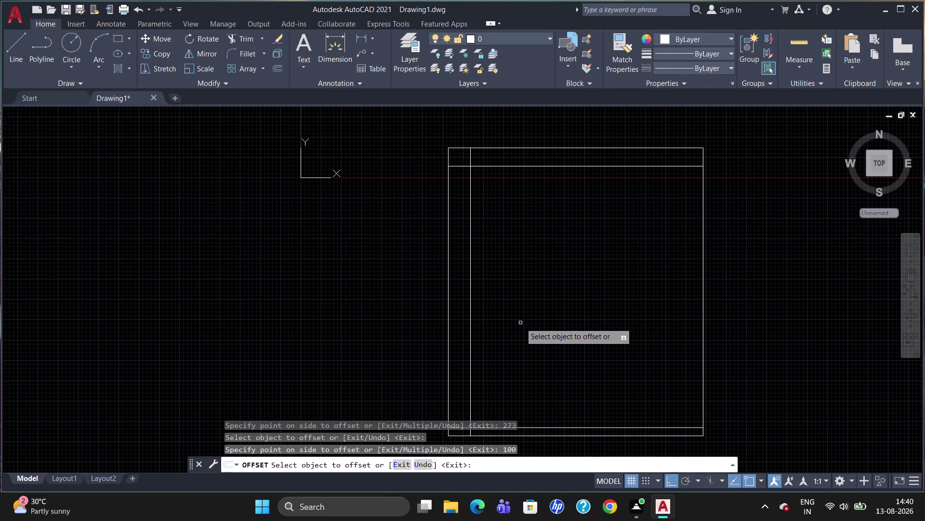
Finish the OFFSET command, keeping the offset lines inside the rectangle's top, left and bottom edges.
key(Escape)
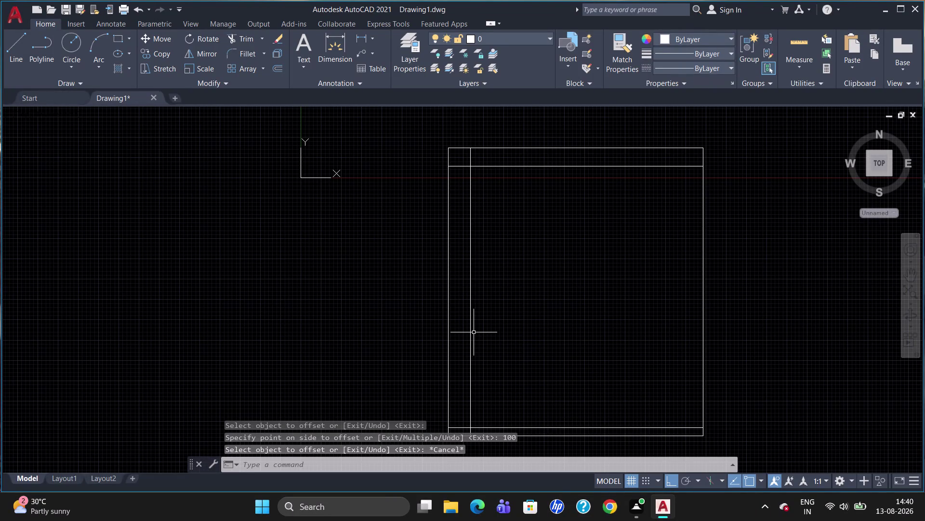